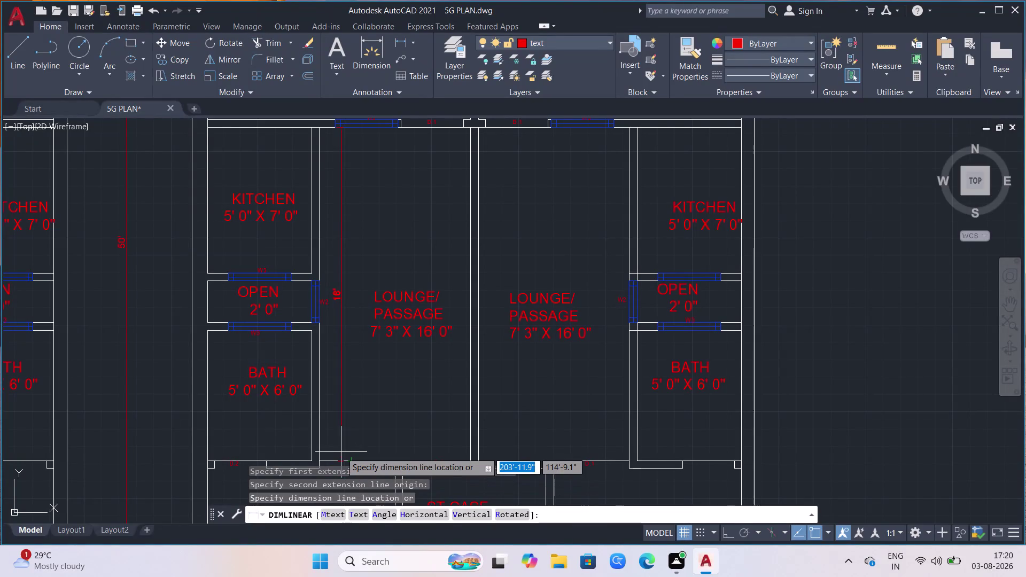
Place the 16' vertical dimension beside the lounge/passage, then zoom out to see both plans.
click(346, 452)
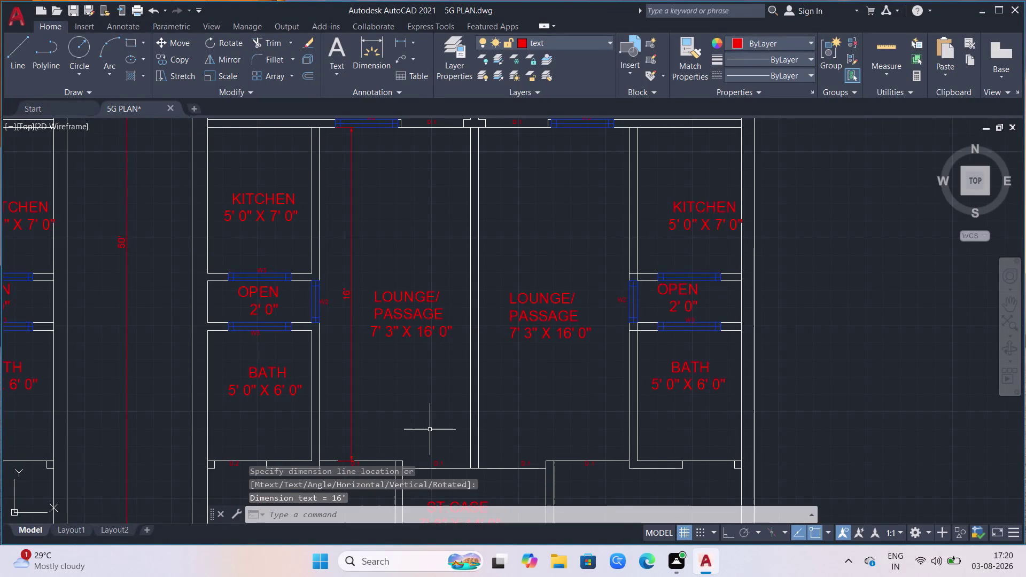
scroll(down, 3)
scroll(down, 3)
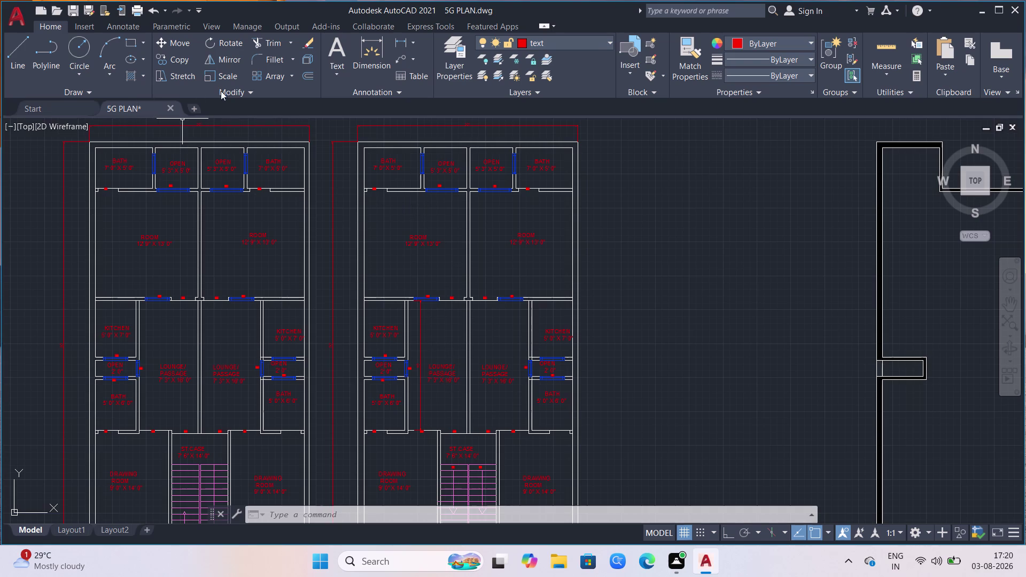
Dimension the left lounge's 7'-3" width from its wall corner to the central wall.
click(406, 40)
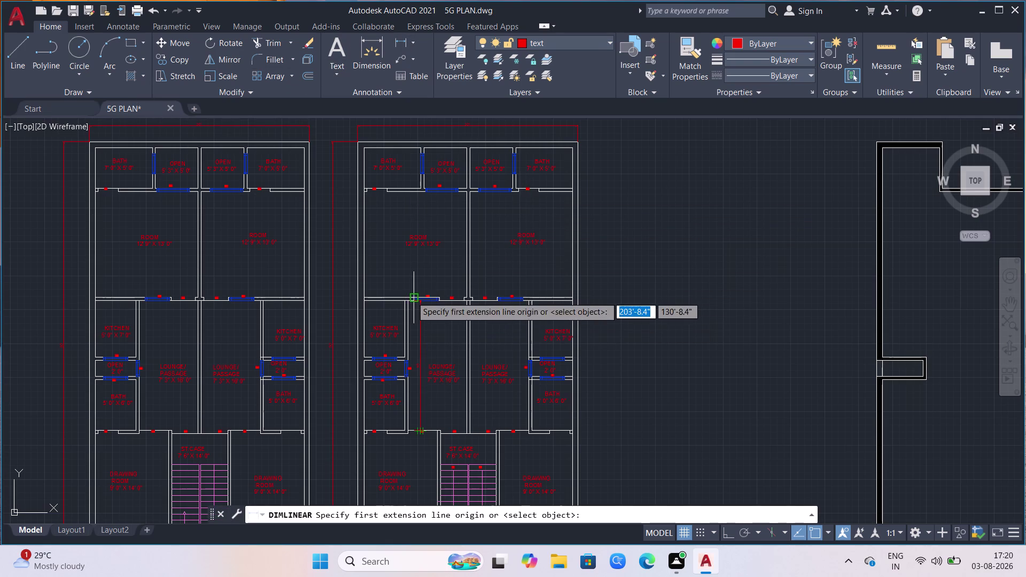
scroll(up, 3)
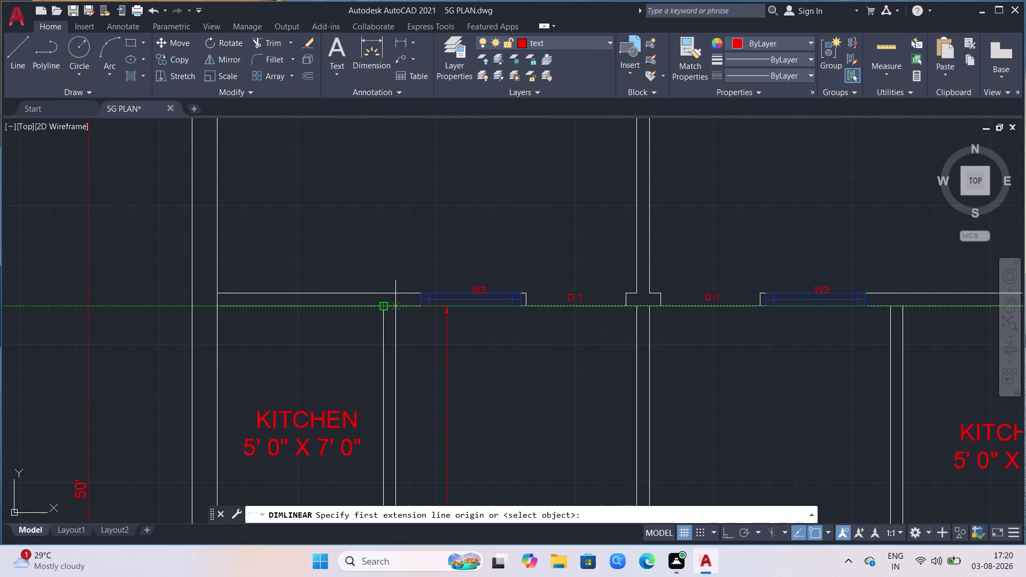
click(396, 309)
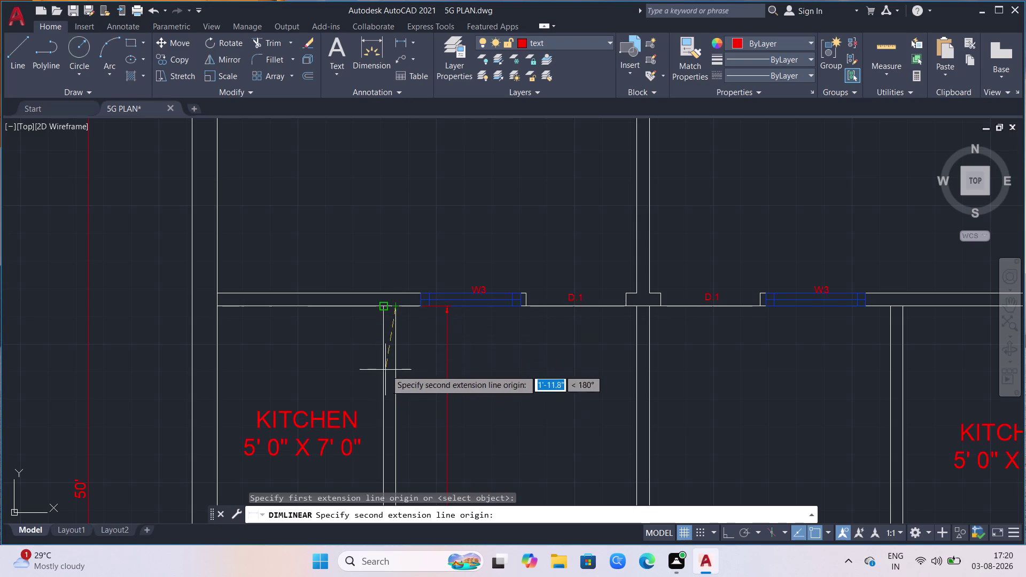
scroll(down, 3)
scroll(up, 3)
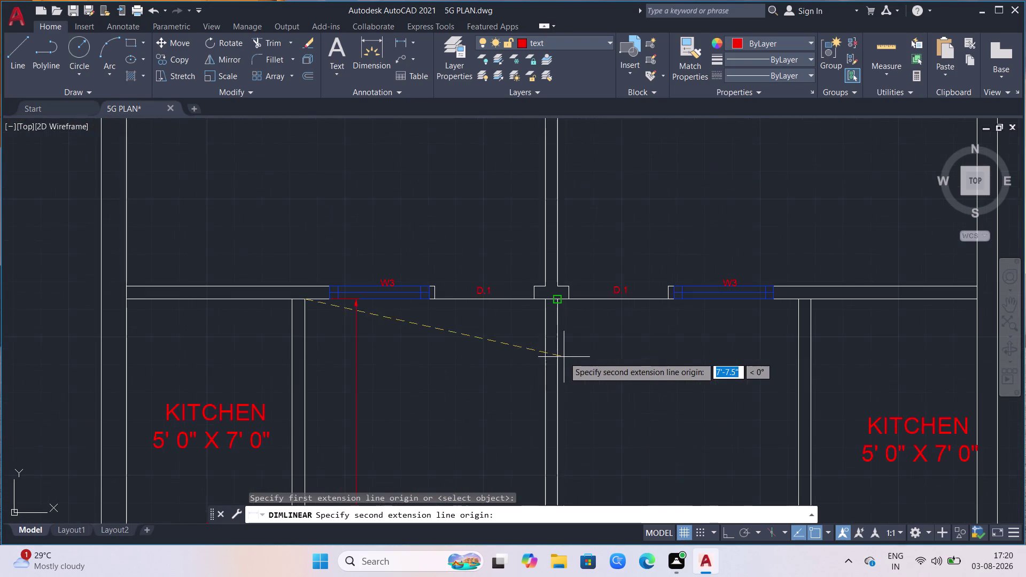
click(544, 303)
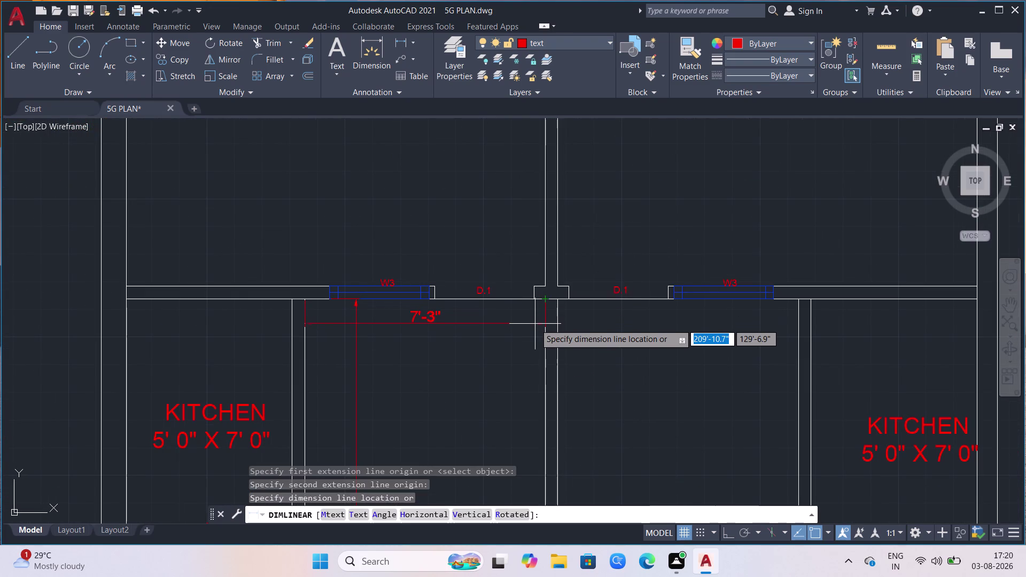
click(535, 324)
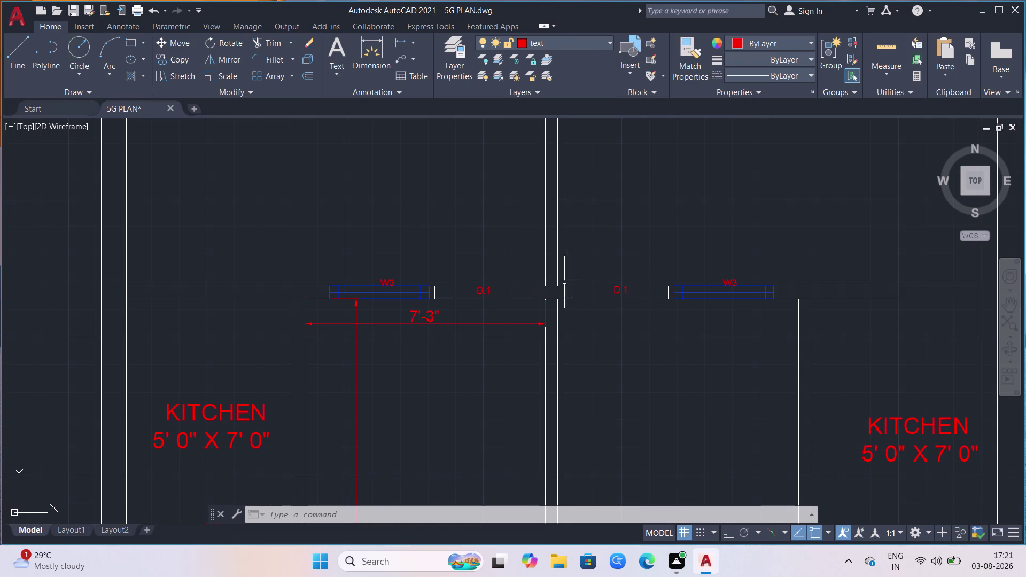
scroll(down, 3)
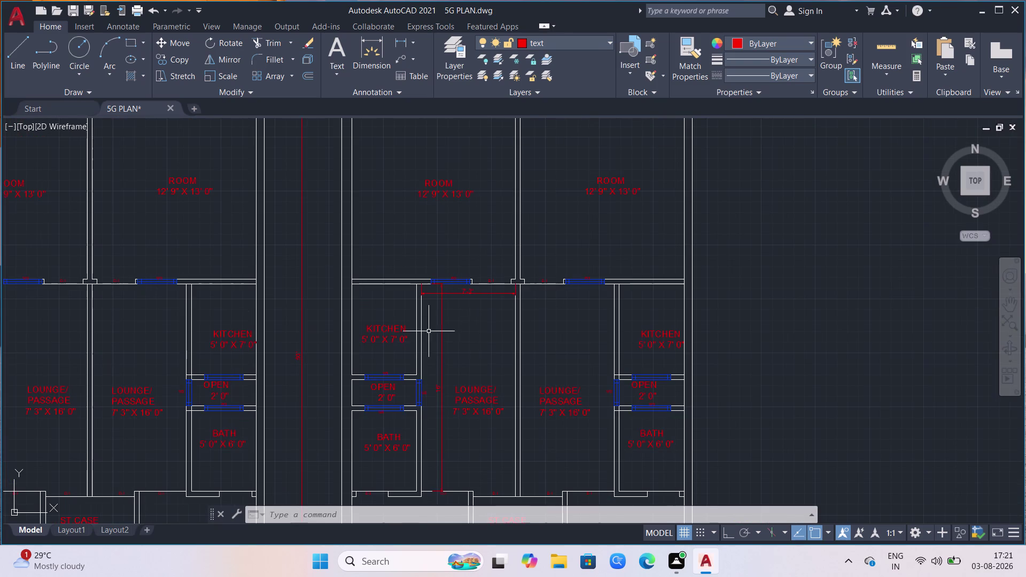
scroll(up, 3)
scroll(down, 3)
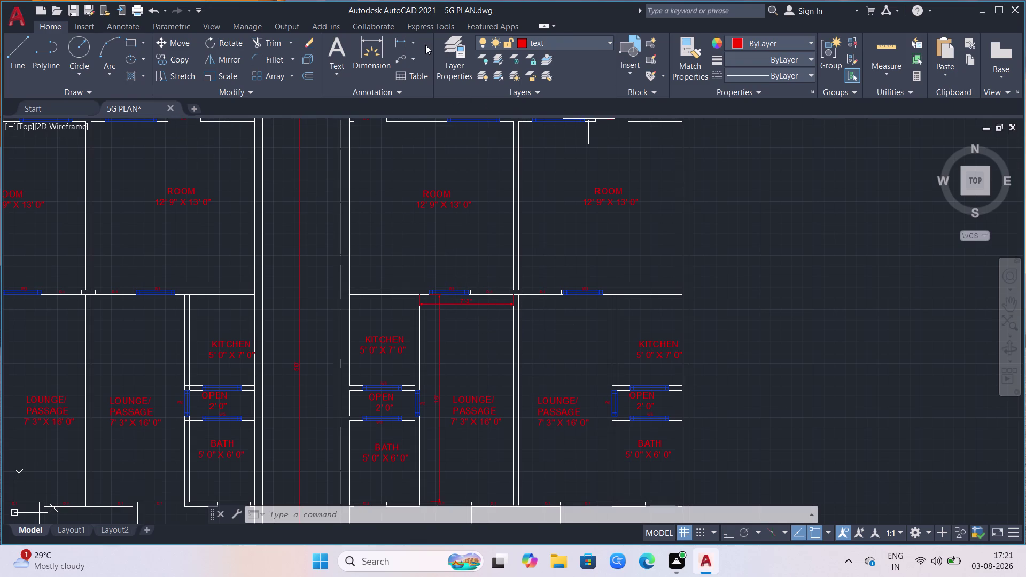
click(404, 46)
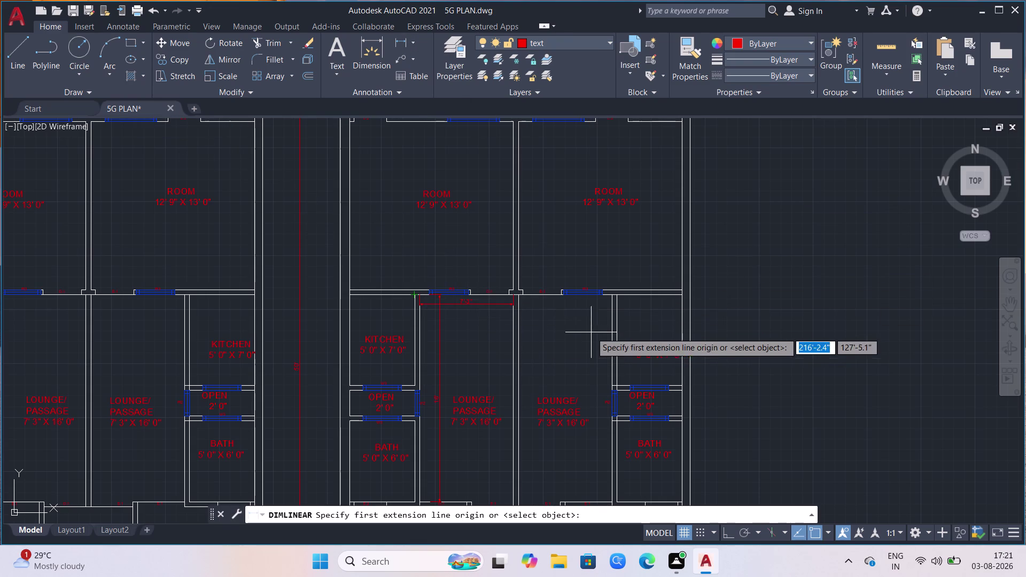
Add a second 7'-3" width dimension from the central wall to the right lounge corner.
scroll(up, 3)
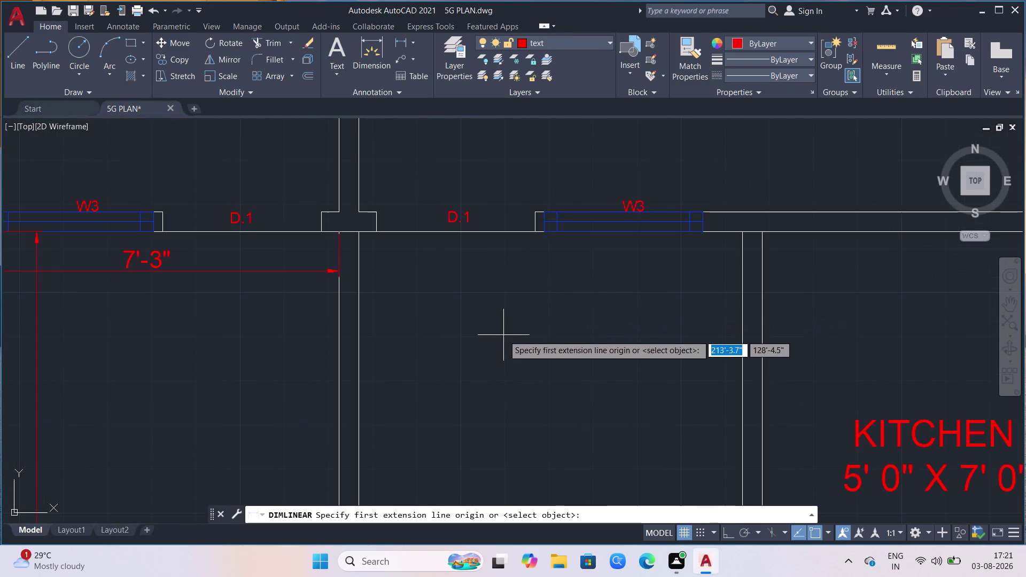
click(358, 233)
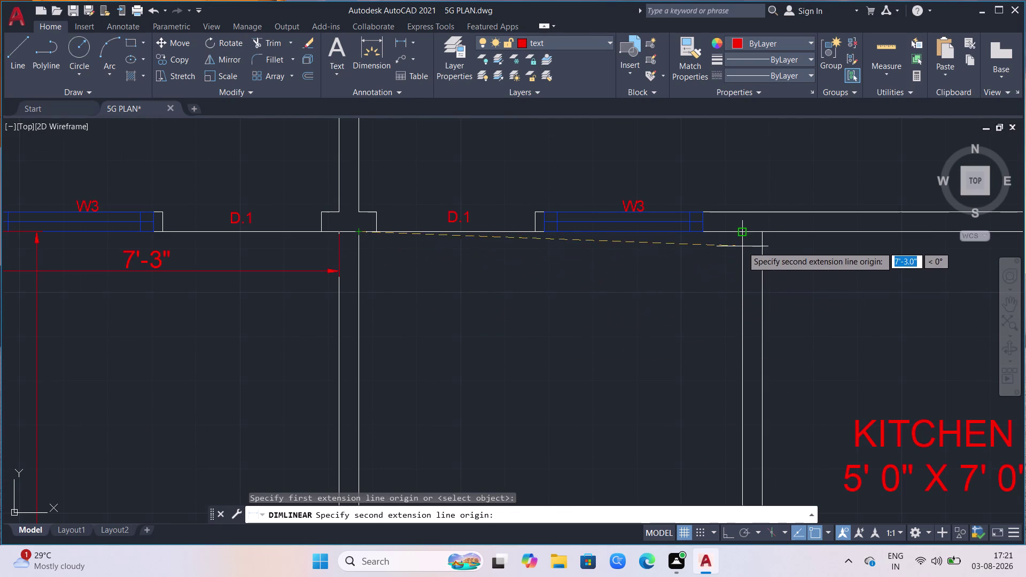
click(741, 232)
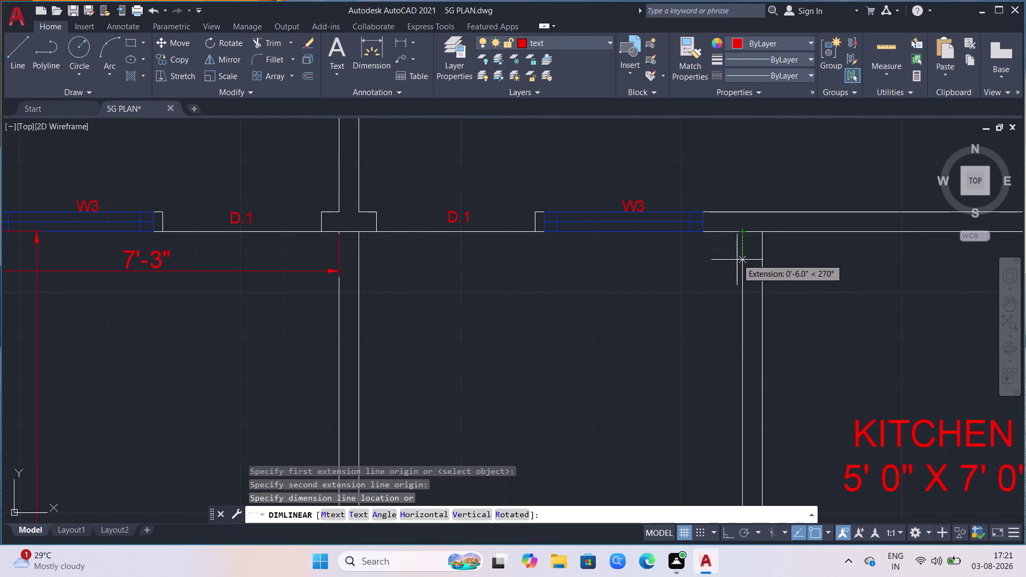
click(737, 272)
scroll(down, 3)
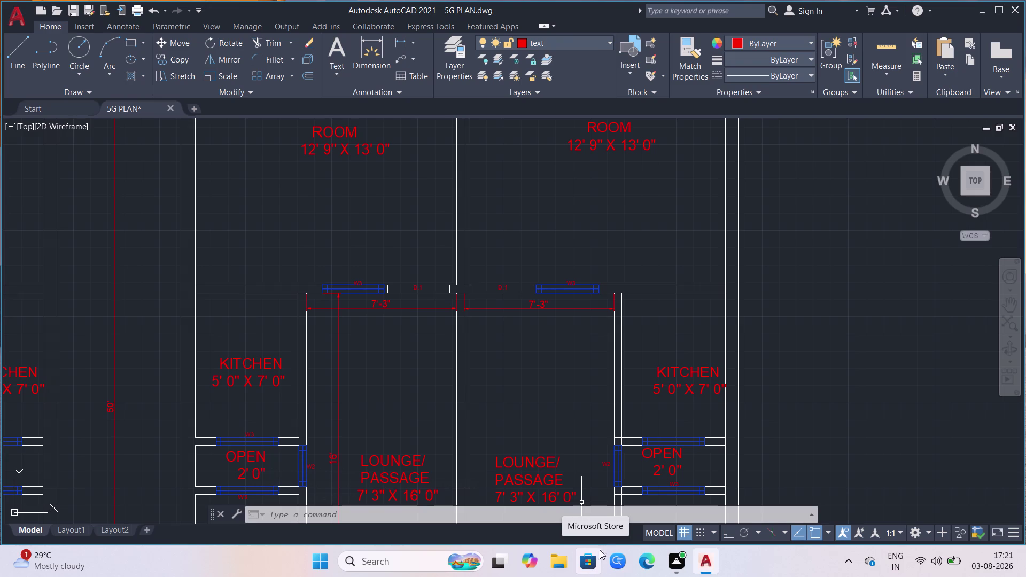
scroll(down, 3)
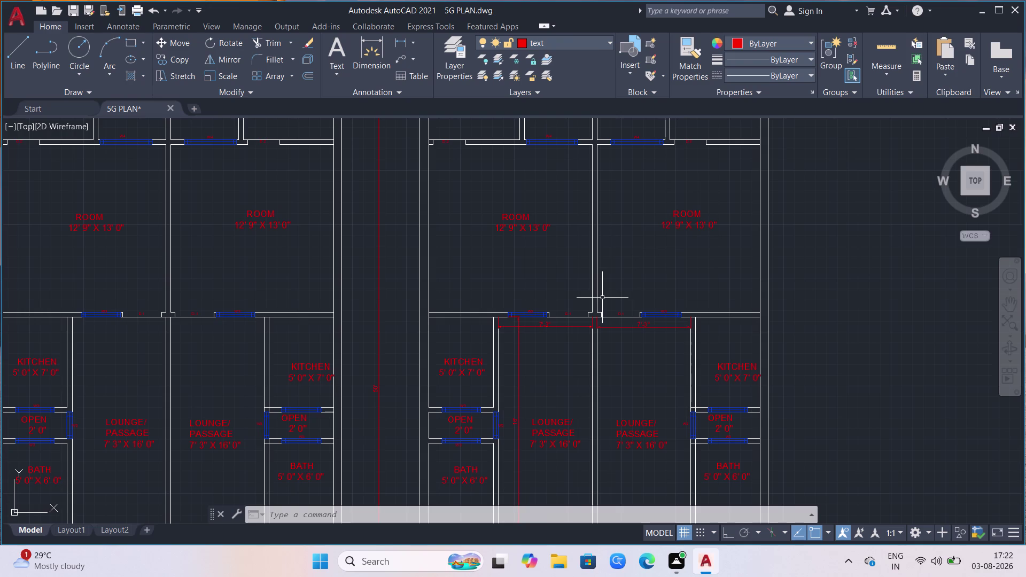
scroll(down, 3)
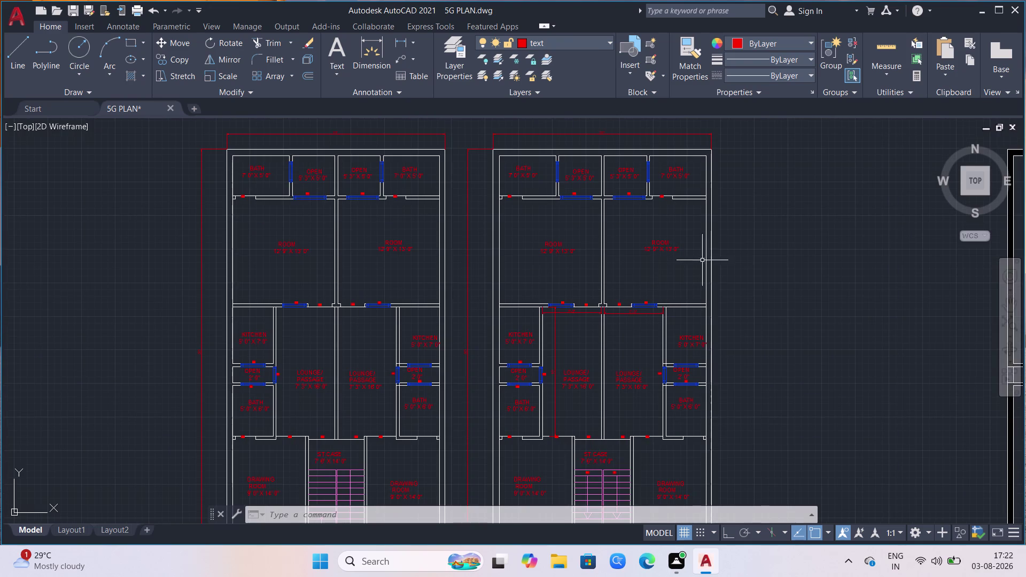
scroll(up, 3)
scroll(down, 3)
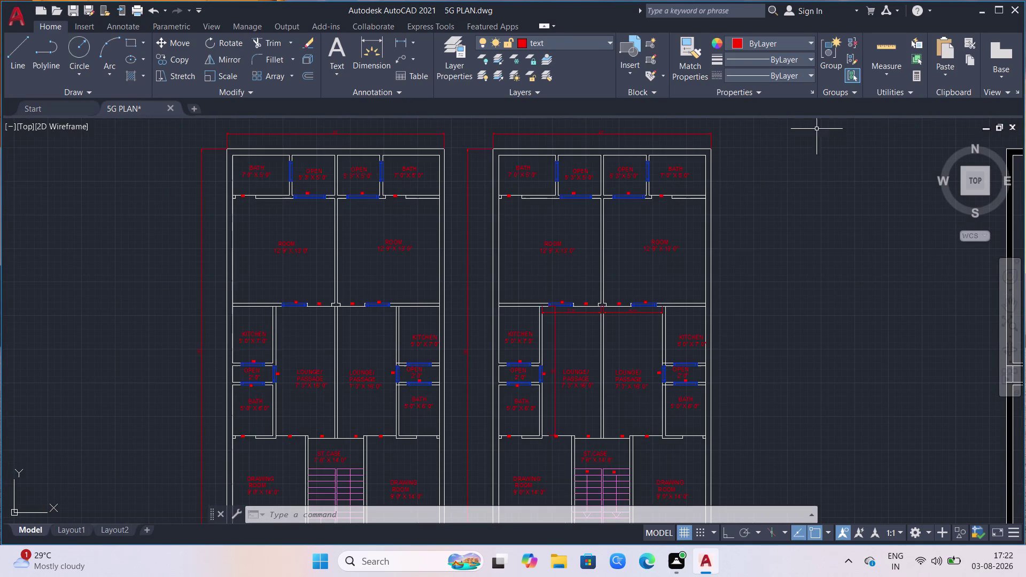
scroll(down, 3)
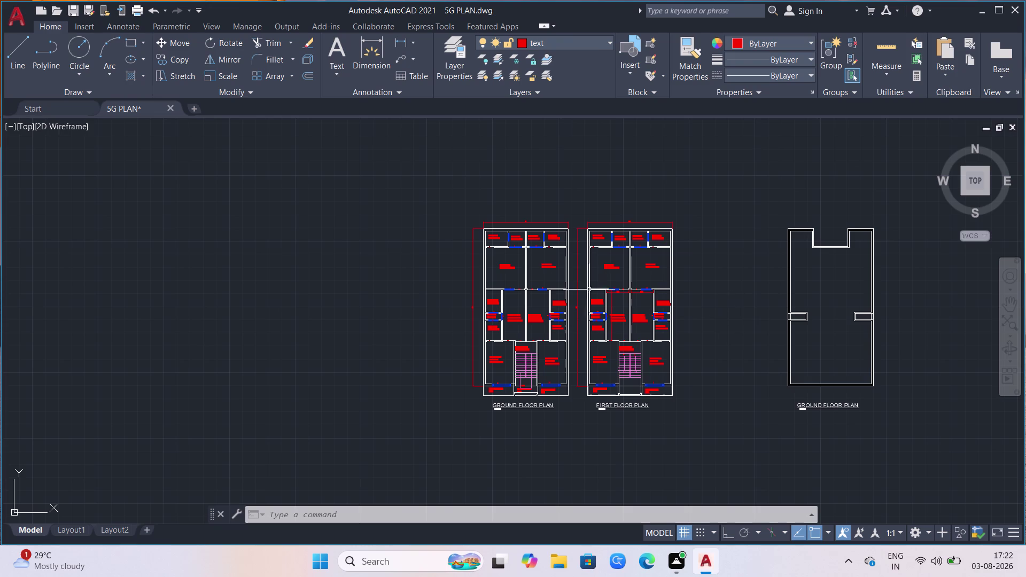
scroll(up, 3)
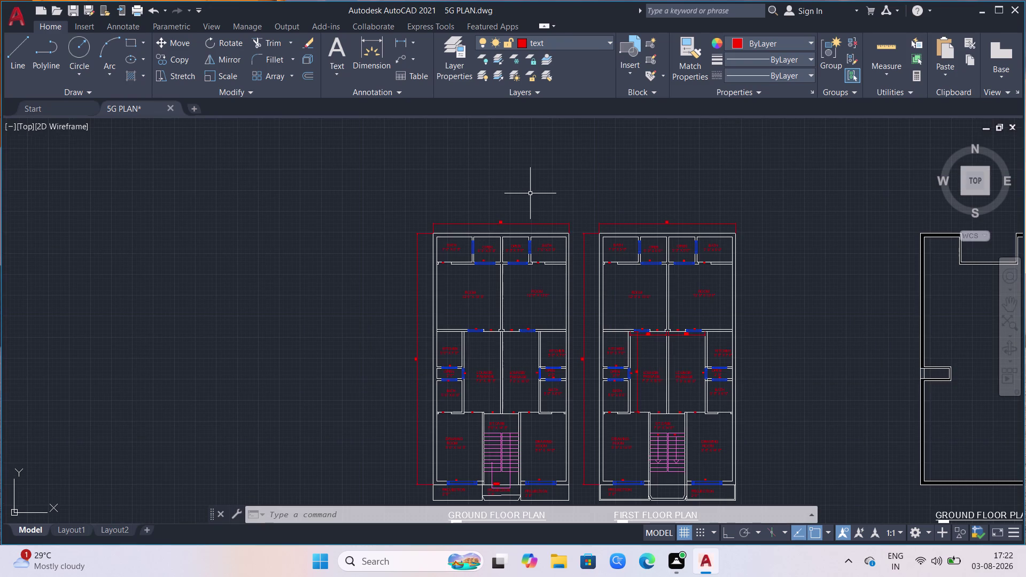
scroll(down, 3)
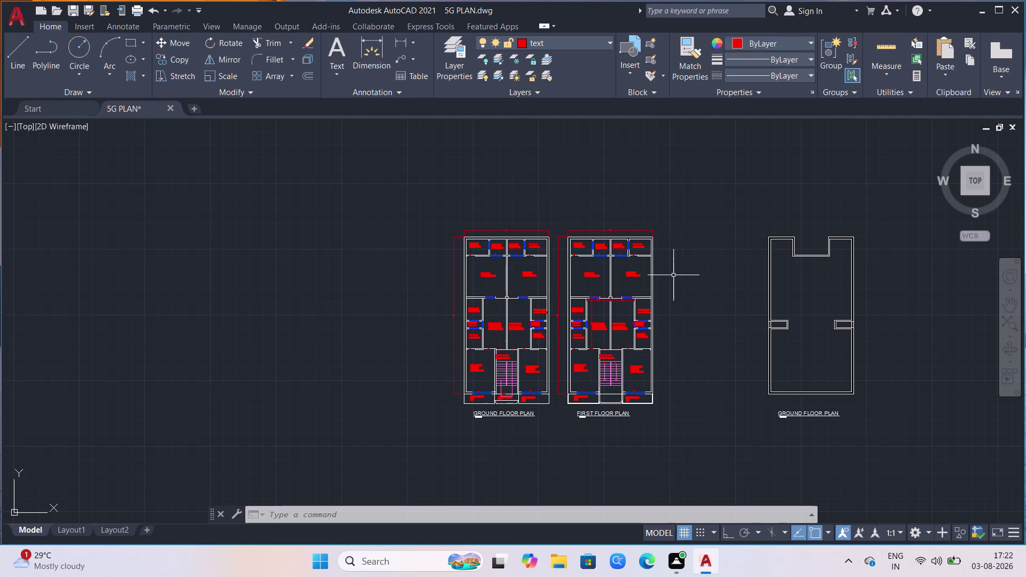
scroll(up, 3)
scroll(down, 3)
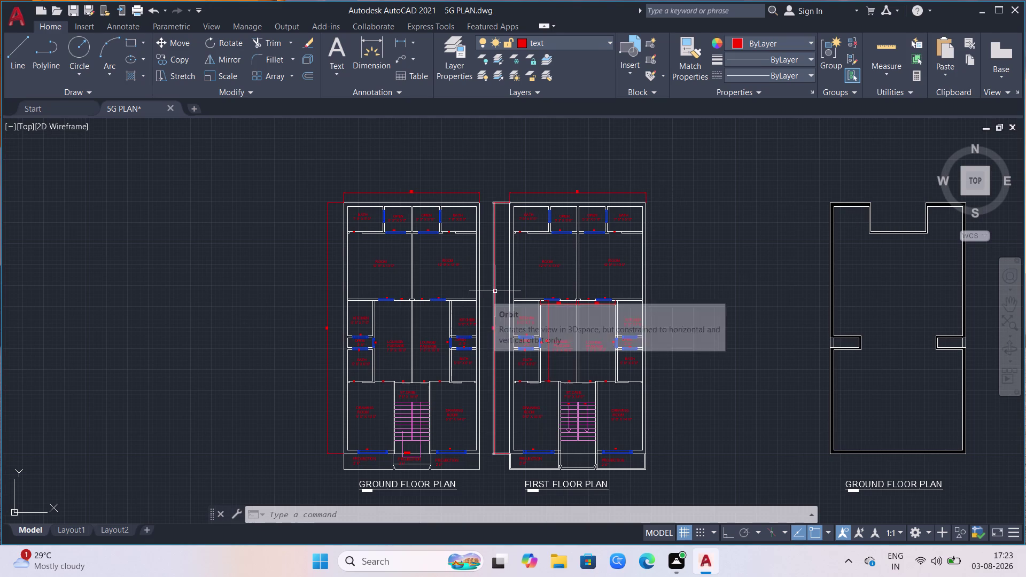
drag(668, 188, 664, 193)
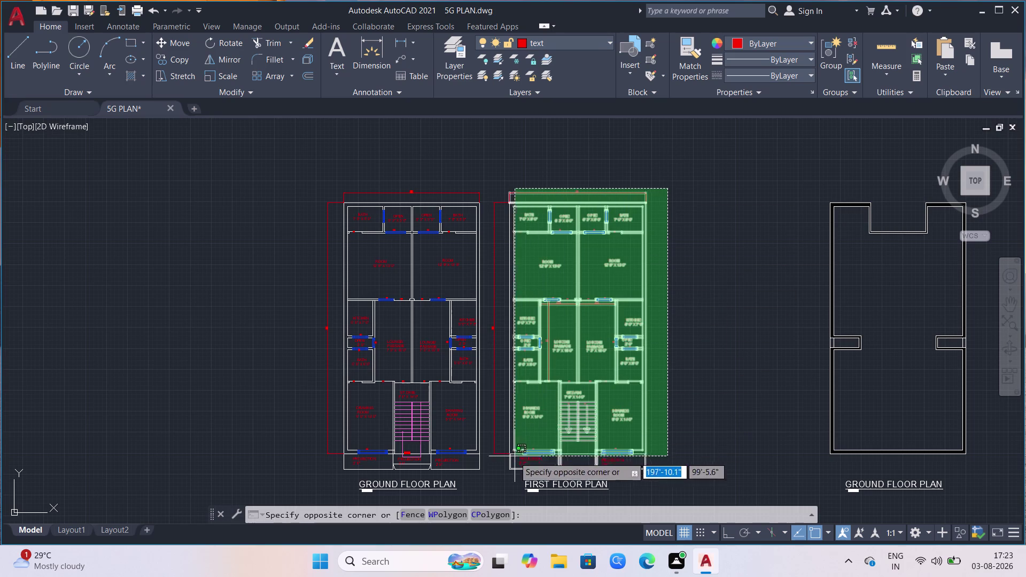
Copy the selected first floor plan to the right, using its bottom-right corner as base point.
click(501, 493)
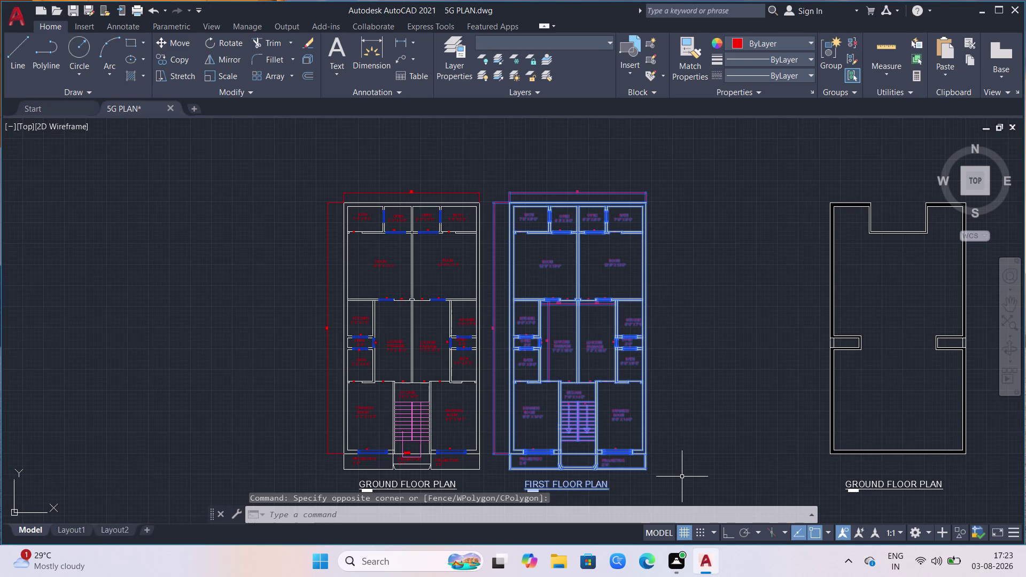
text(CO)
key(Return)
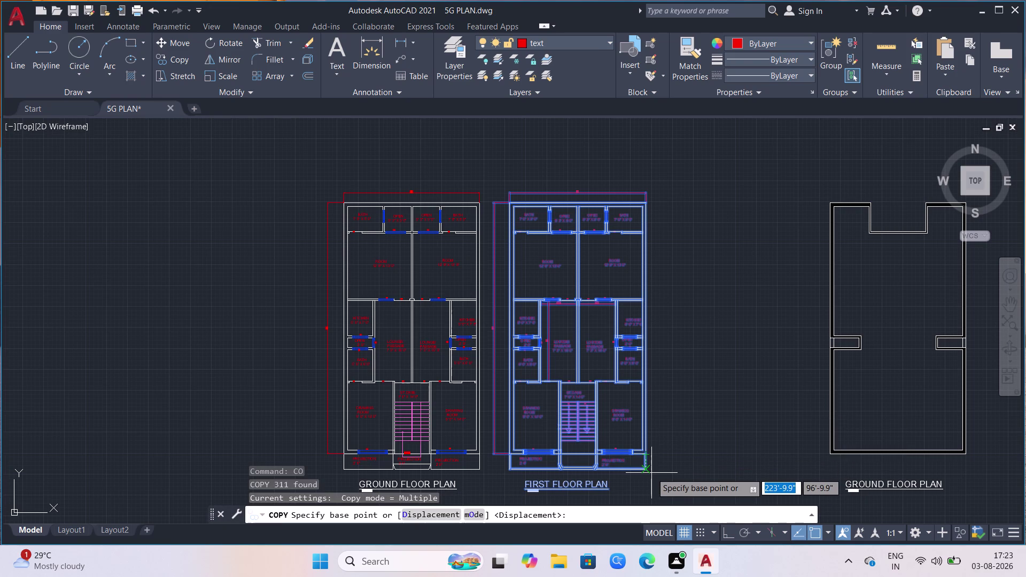
click(651, 473)
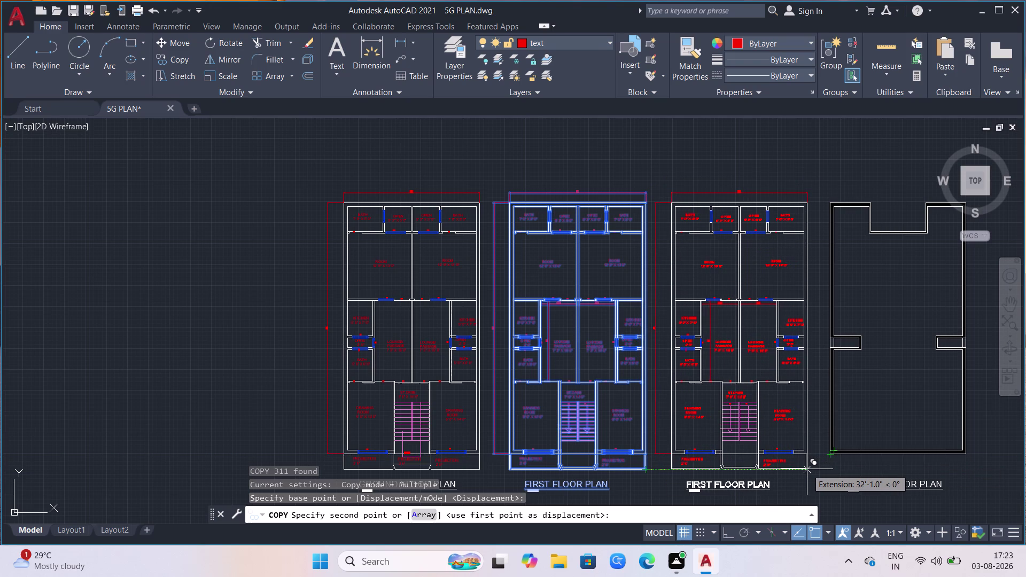
click(807, 469)
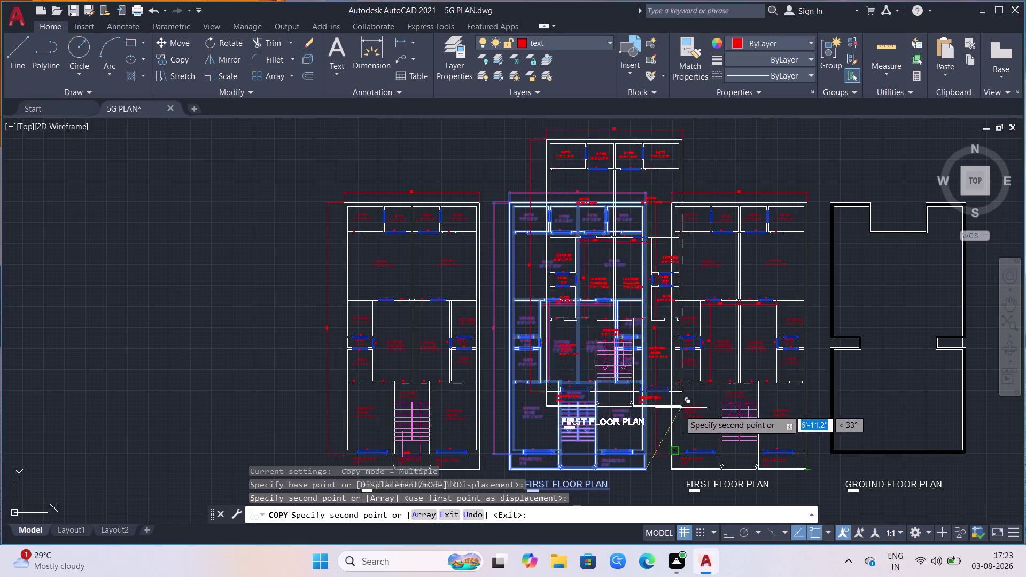
scroll(down, 3)
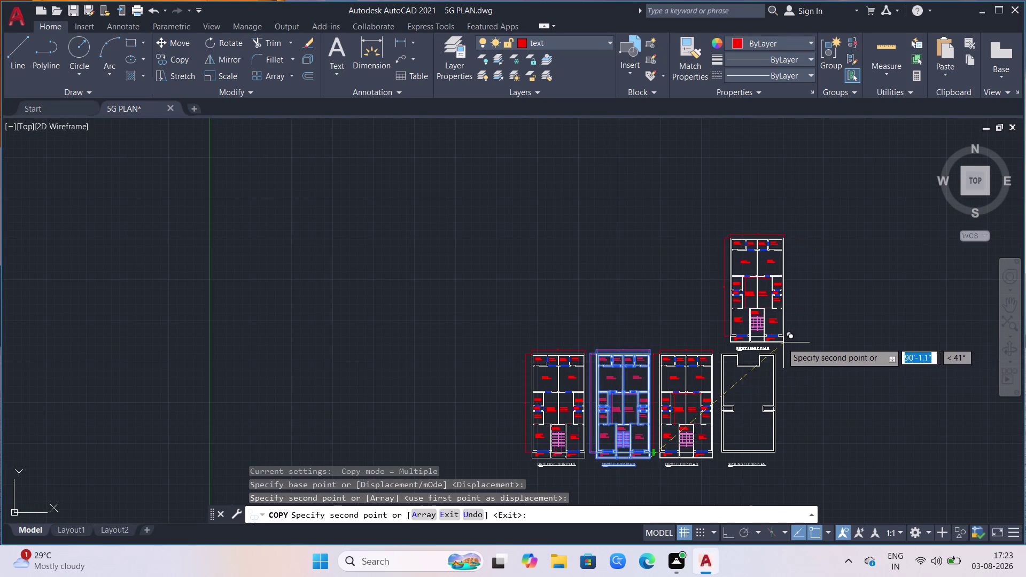
Place two more plan copies above the outline plan and first copy, then end COPY.
scroll(up, 3)
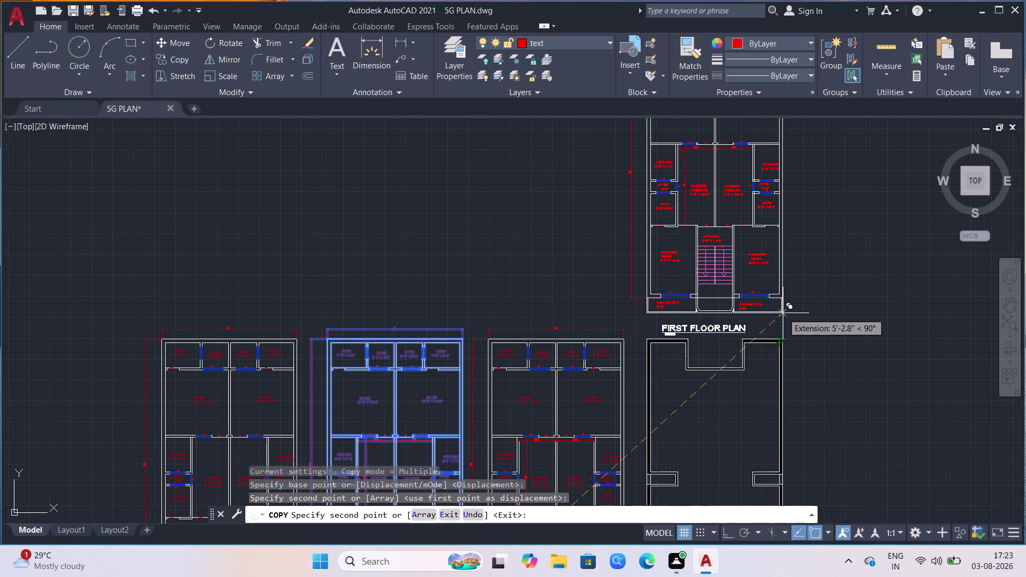
click(784, 313)
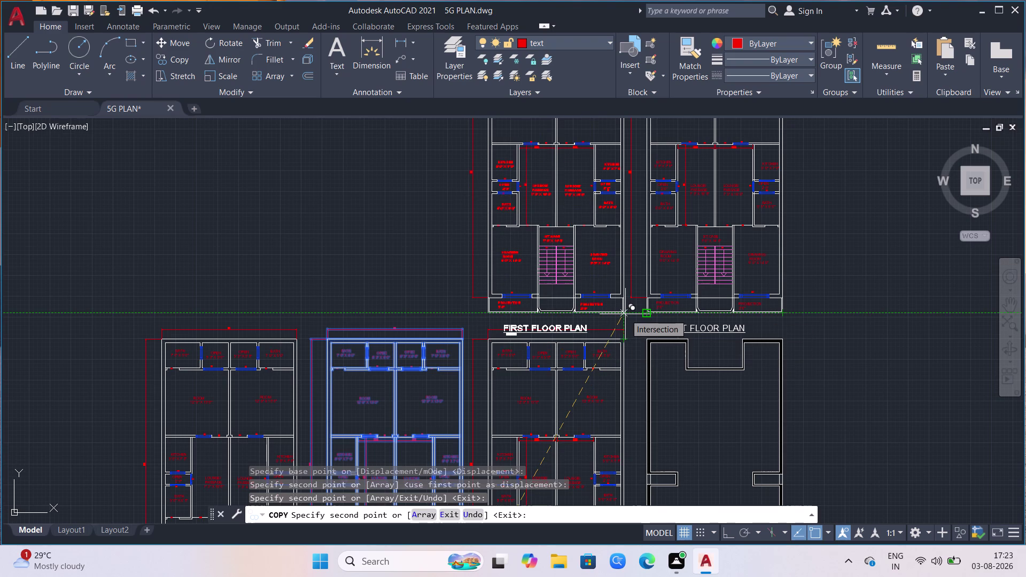
click(625, 312)
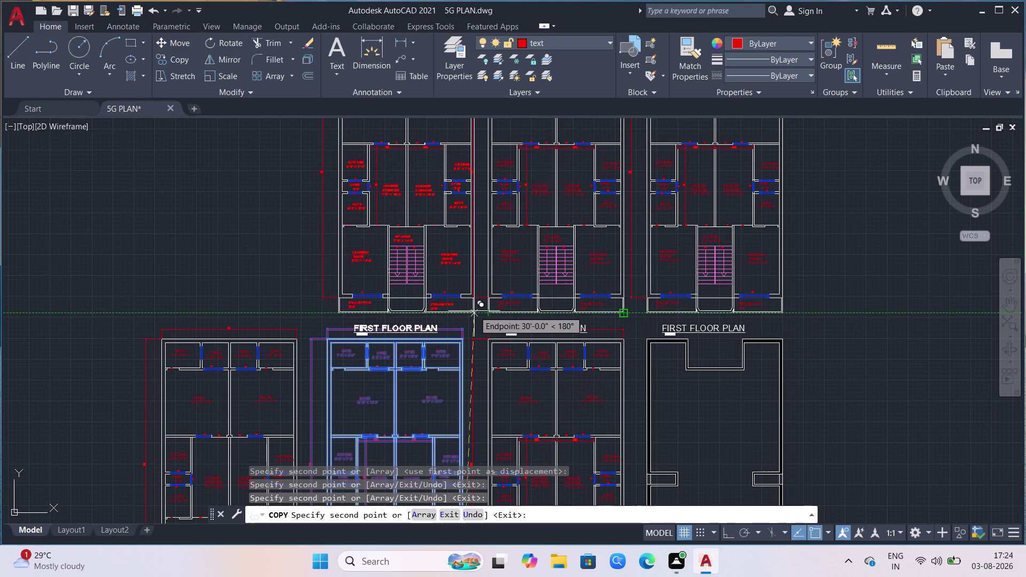
key(Escape)
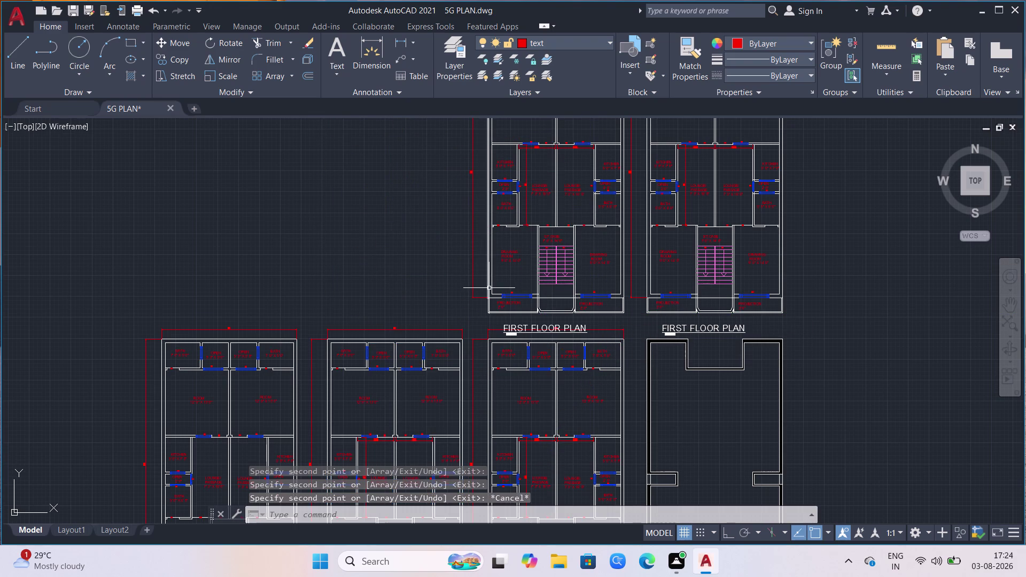
scroll(down, 3)
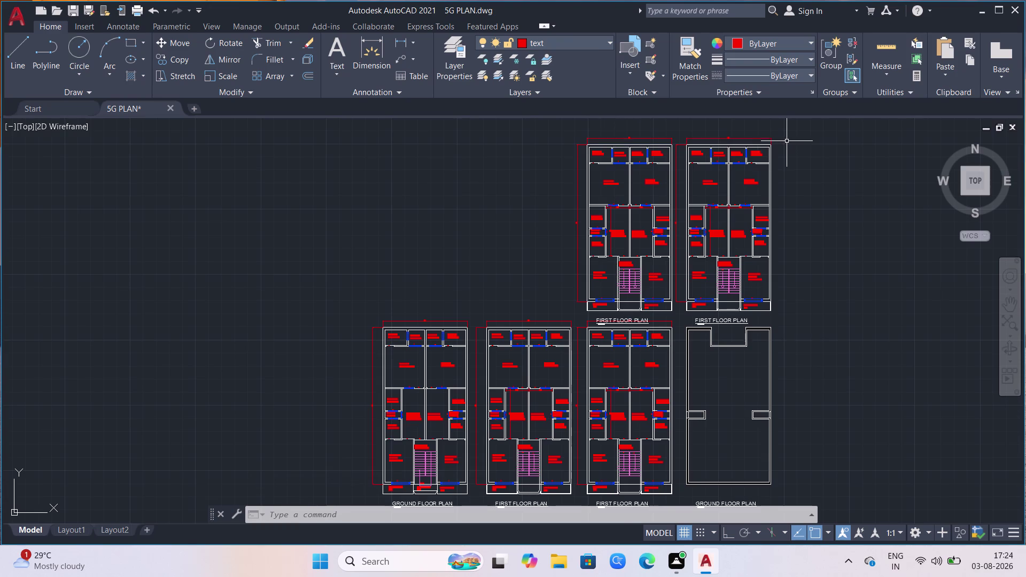
scroll(up, 3)
scroll(up, 3)
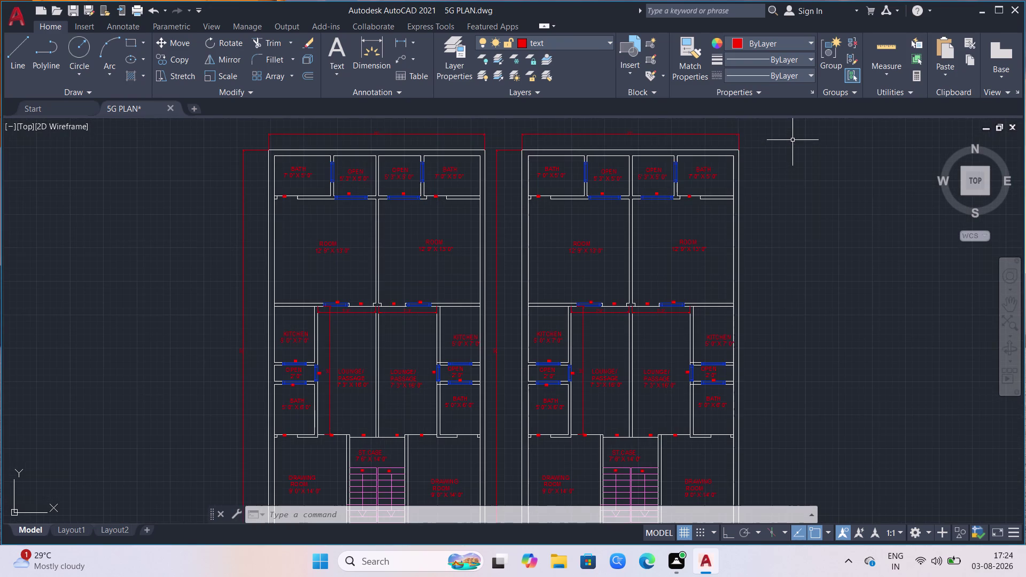